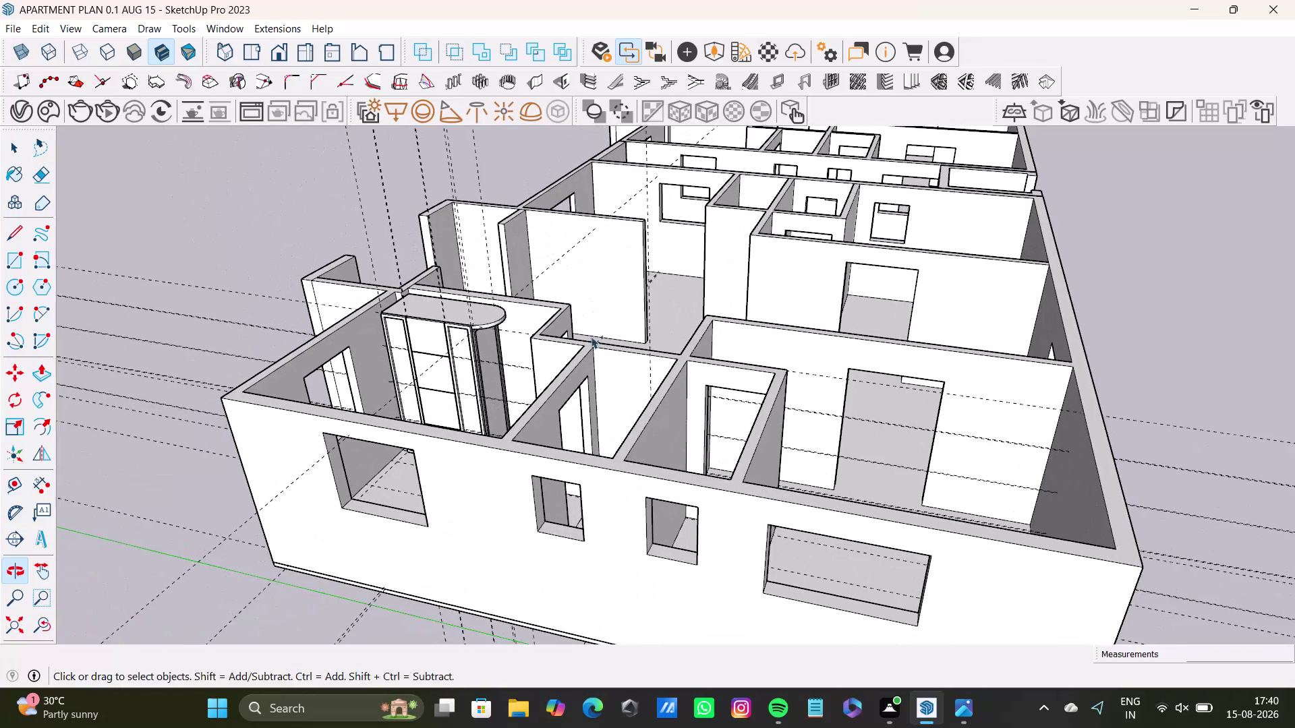
Orbit, zoom and pan in close on the rooms beside the curved shower enclosure.
middle_drag(589, 364, 607, 420)
scroll(up, 3)
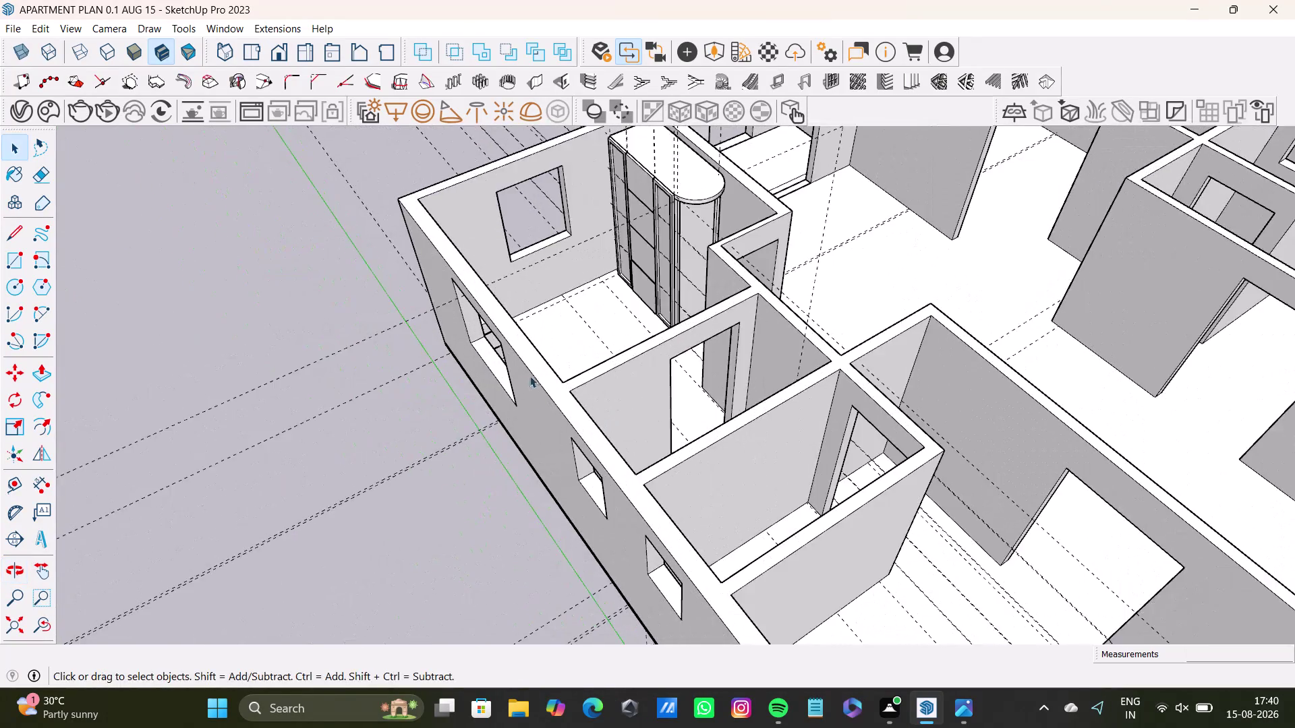
scroll(up, 3)
middle_drag(543, 370, 381, 453)
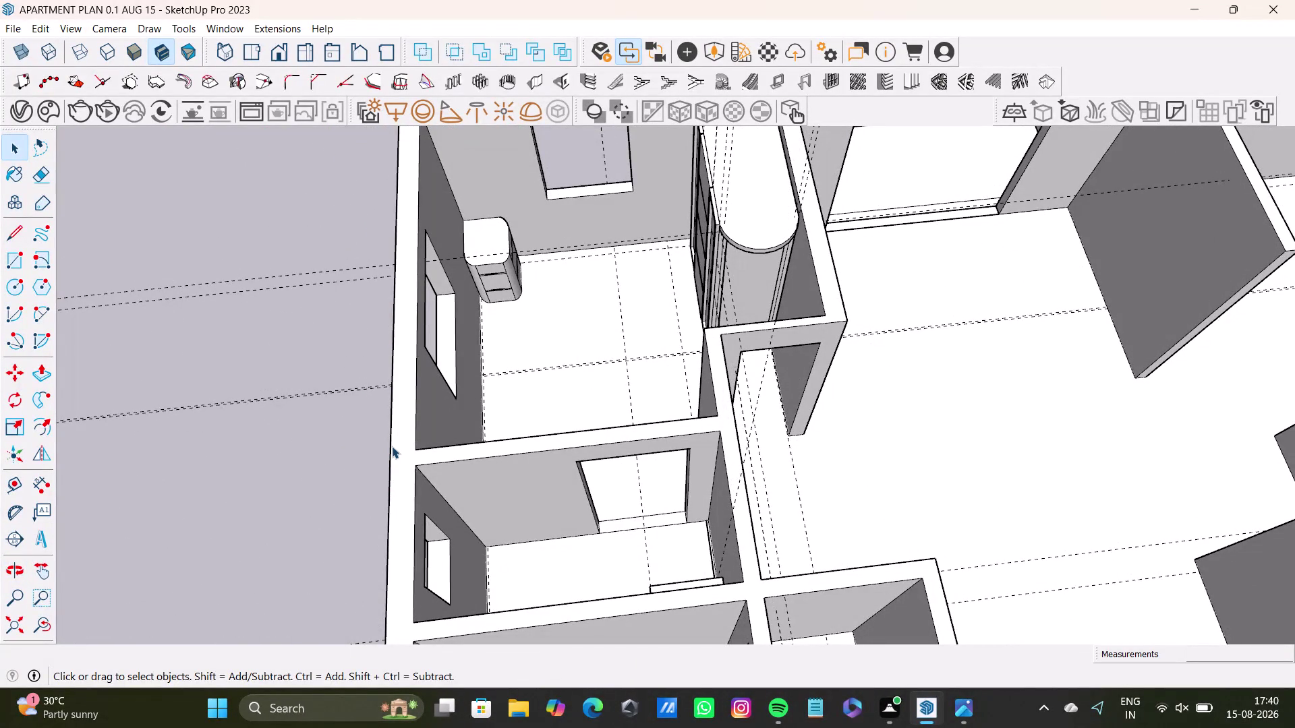